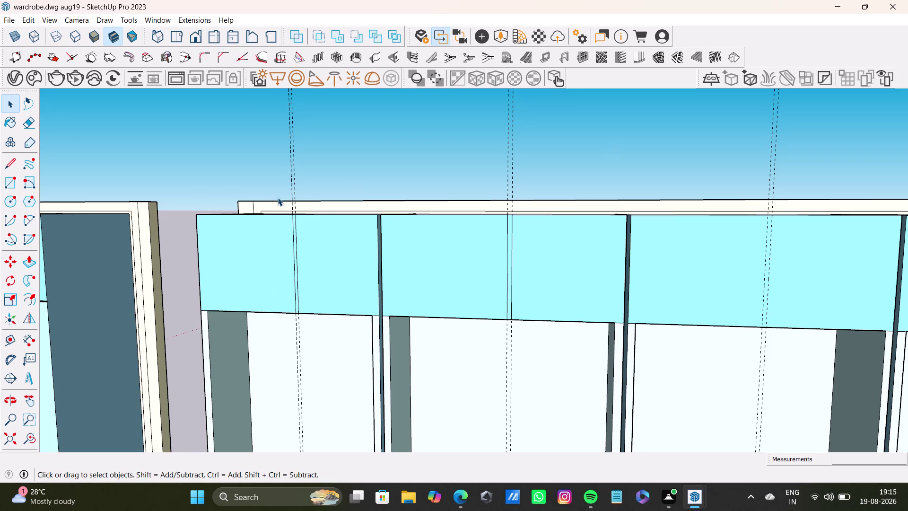
Delete two unwanted elements from the blue loft cabinet fronts.
scroll(down, 3)
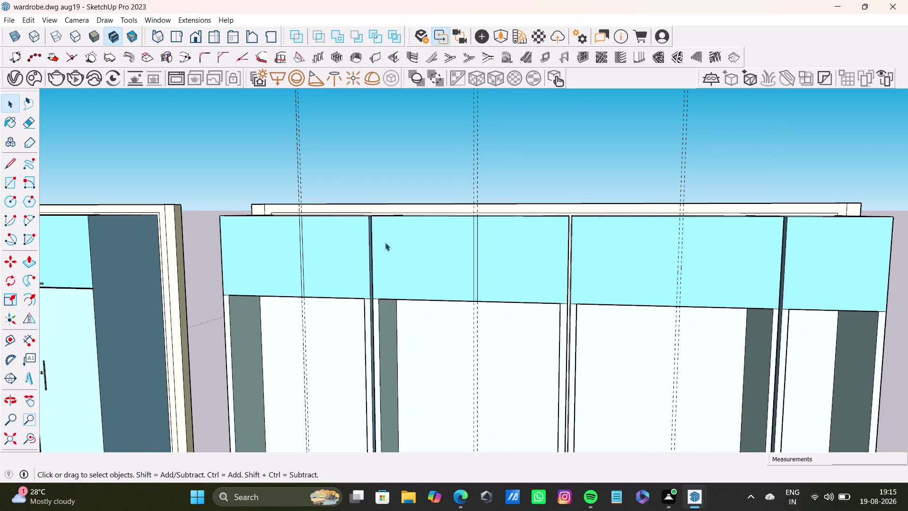
scroll(down, 3)
scroll(down, 3)
scroll(up, 3)
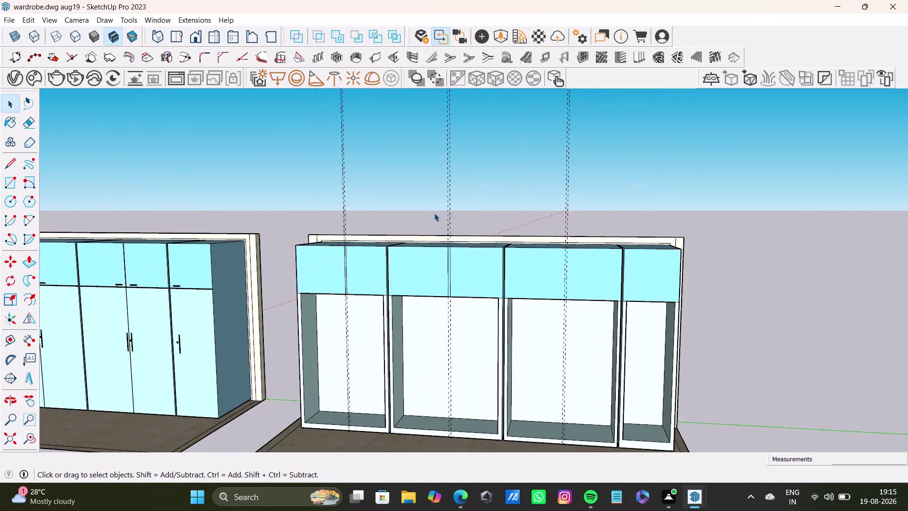
scroll(up, 3)
middle_drag(430, 259, 551, 154)
middle_drag(400, 245, 531, 299)
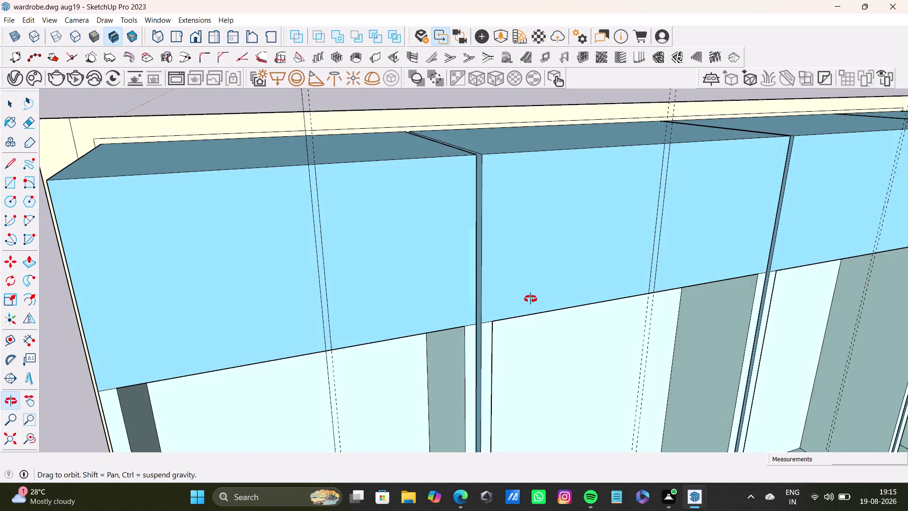
middle_drag(530, 299, 399, 223)
scroll(down, 3)
middle_drag(447, 219, 350, 234)
scroll(up, 3)
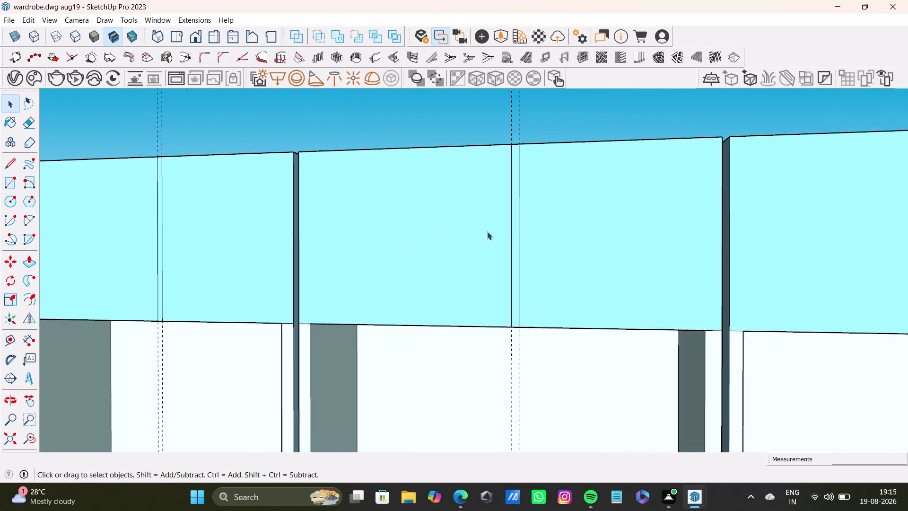
scroll(up, 3)
click(522, 265)
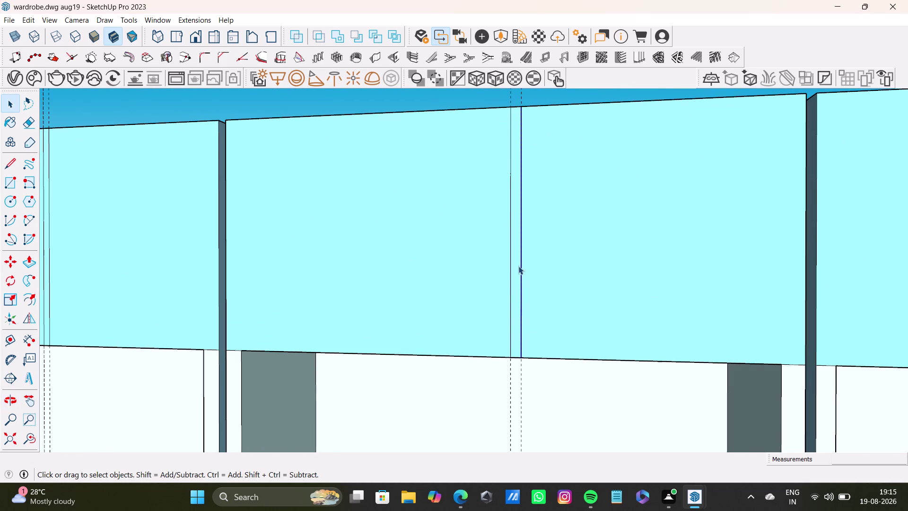
key(Delete)
scroll(down, 3)
click(519, 301)
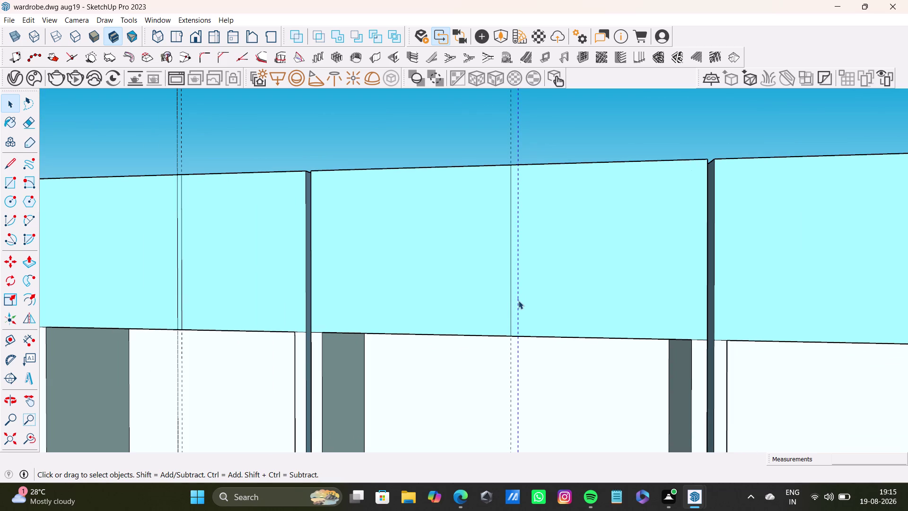
key(Delete)
scroll(down, 3)
middle_drag(515, 287, 485, 247)
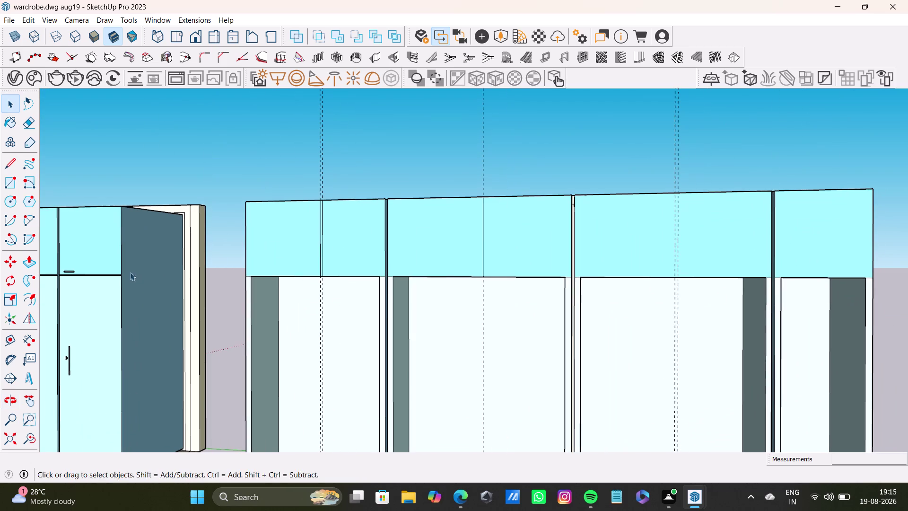
Place a Tape Measure guide 9/16 inch beside the cabinet's centre split line.
click(4, 345)
scroll(up, 3)
click(461, 250)
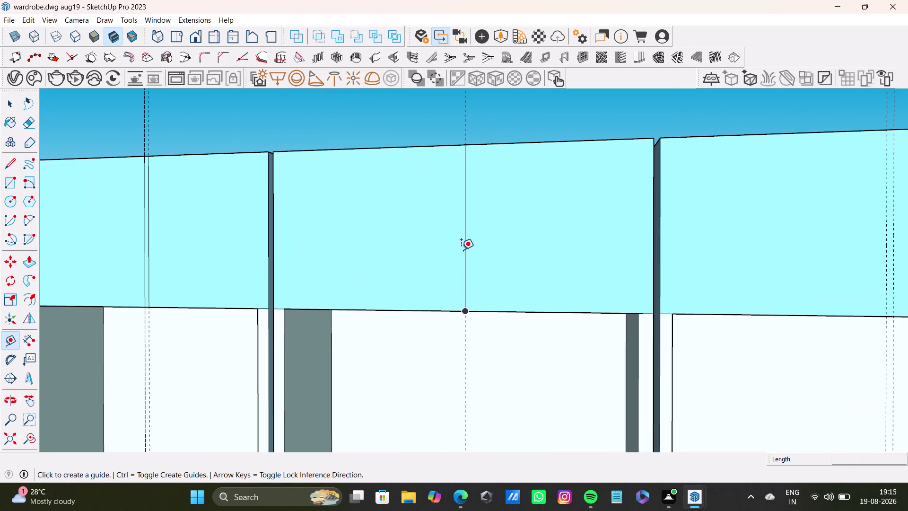
scroll(up, 3)
key(space)
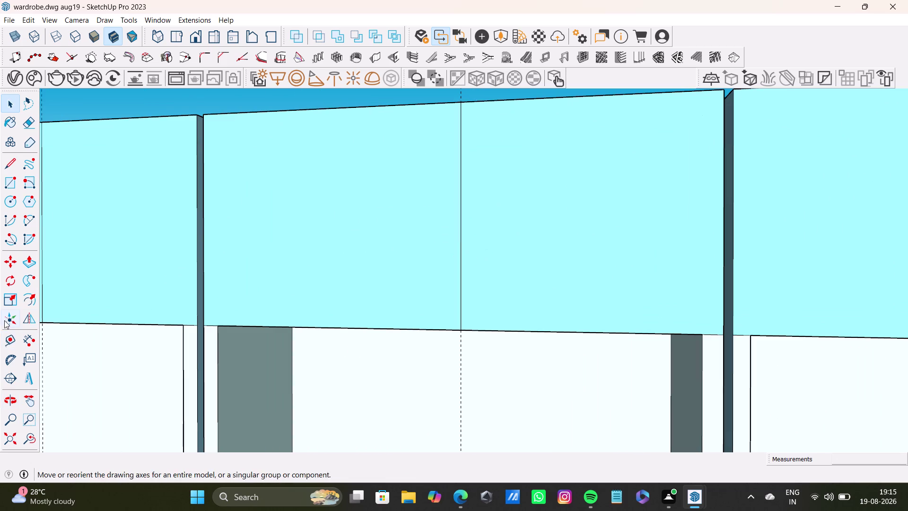
click(15, 340)
scroll(up, 3)
click(464, 317)
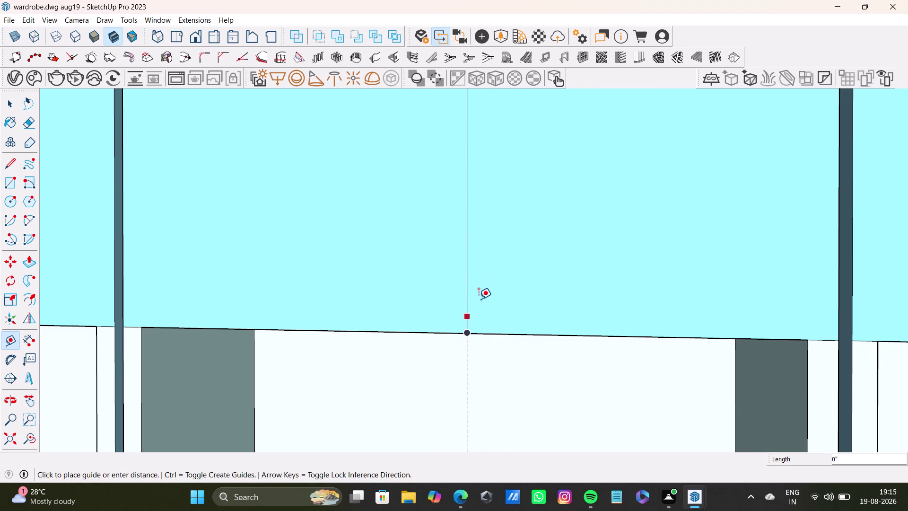
scroll(up, 3)
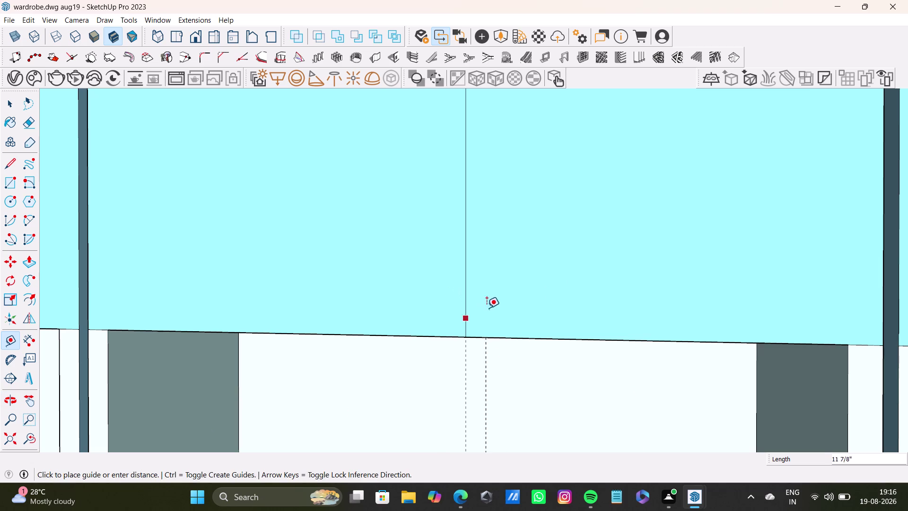
key(Right)
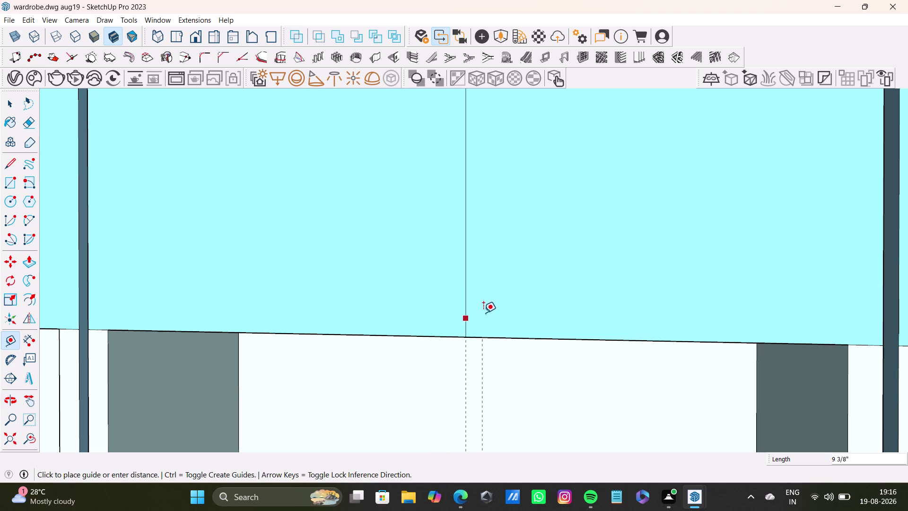
key(Left)
click(472, 289)
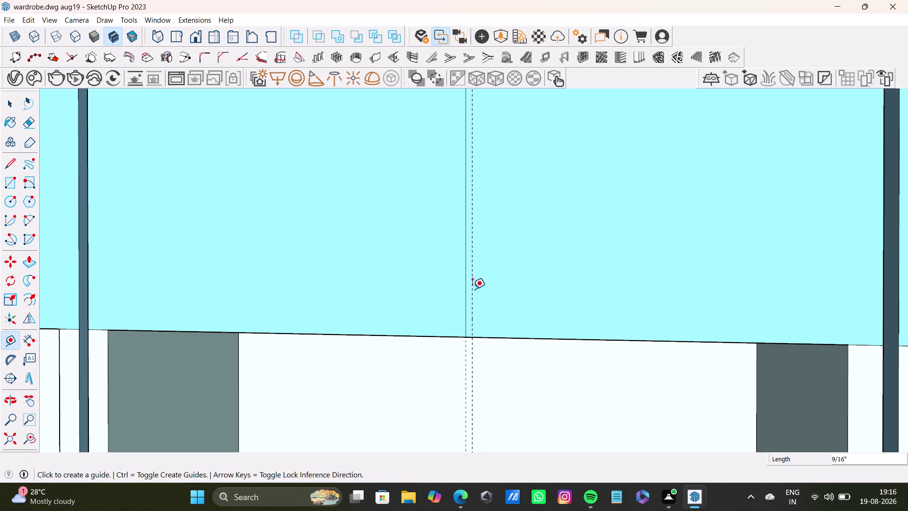
key(space)
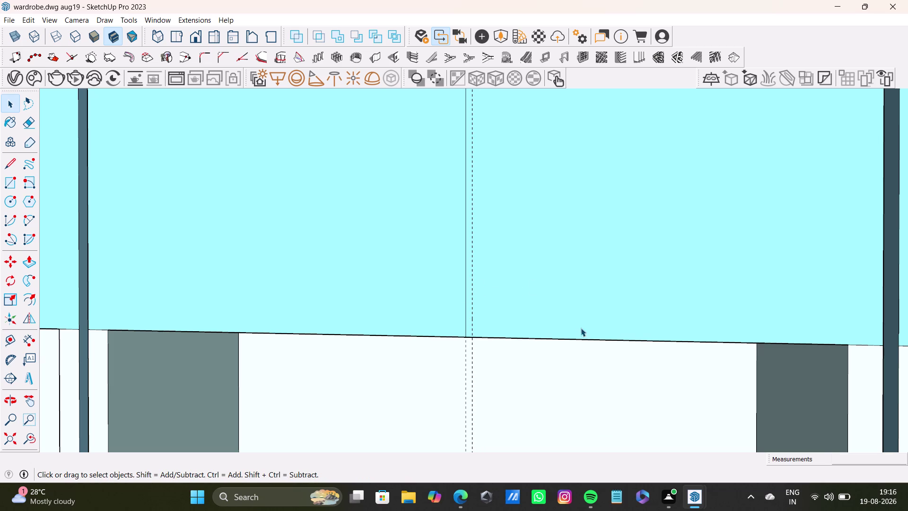
Draw a vertical edge along the 9/16-inch guide, from the cabinet's bottom edge to its top edge.
scroll(down, 3)
middle_drag(491, 207, 485, 256)
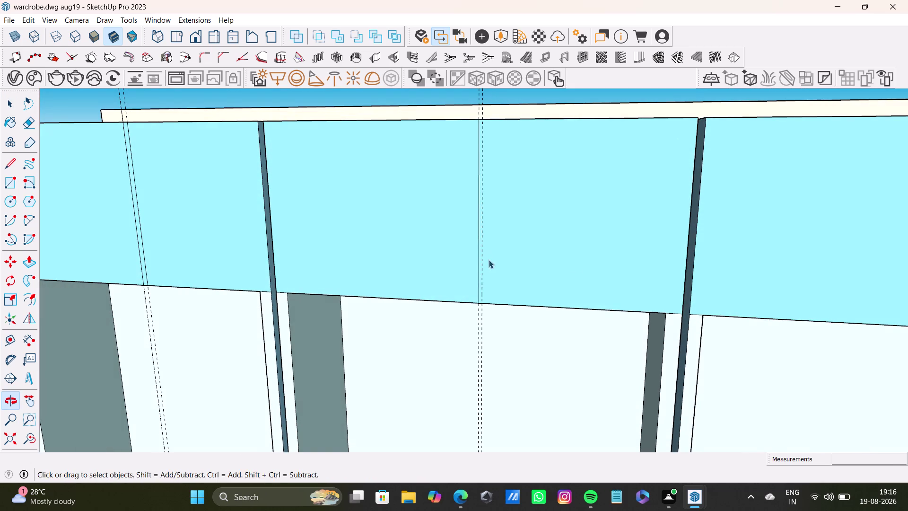
click(10, 163)
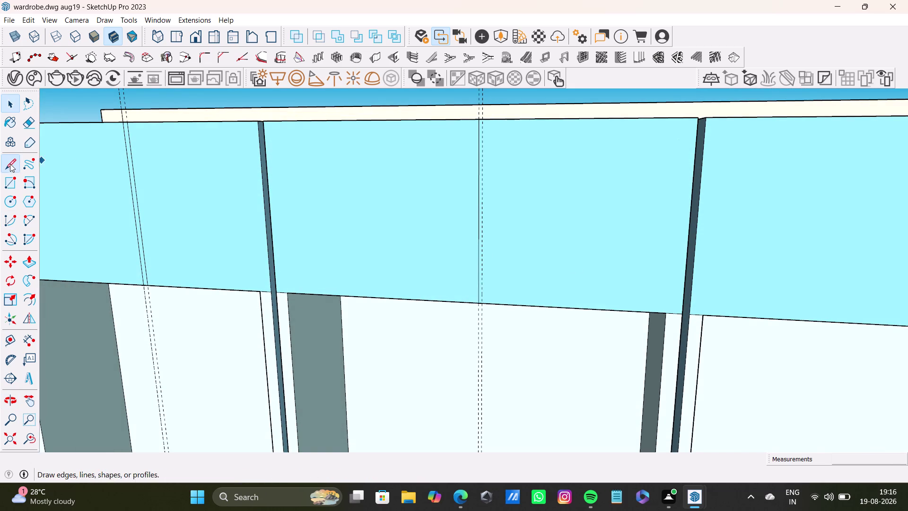
scroll(up, 3)
click(498, 106)
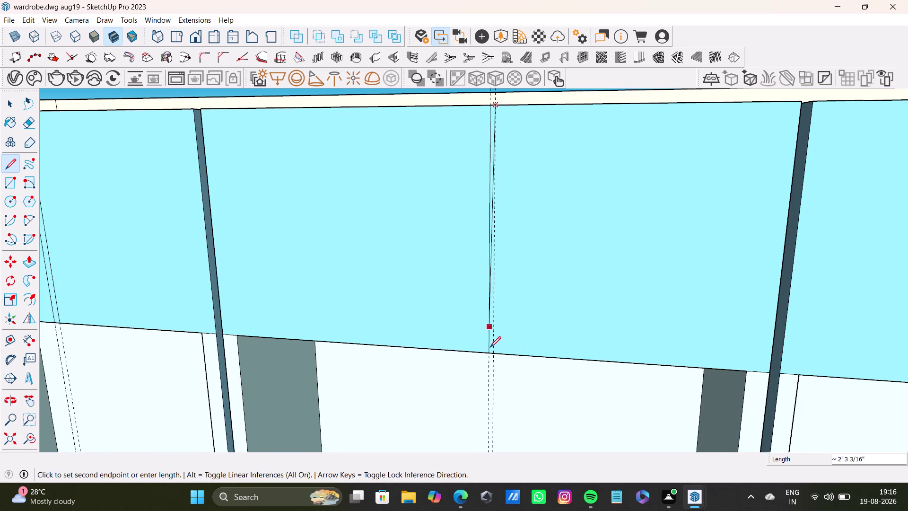
click(498, 350)
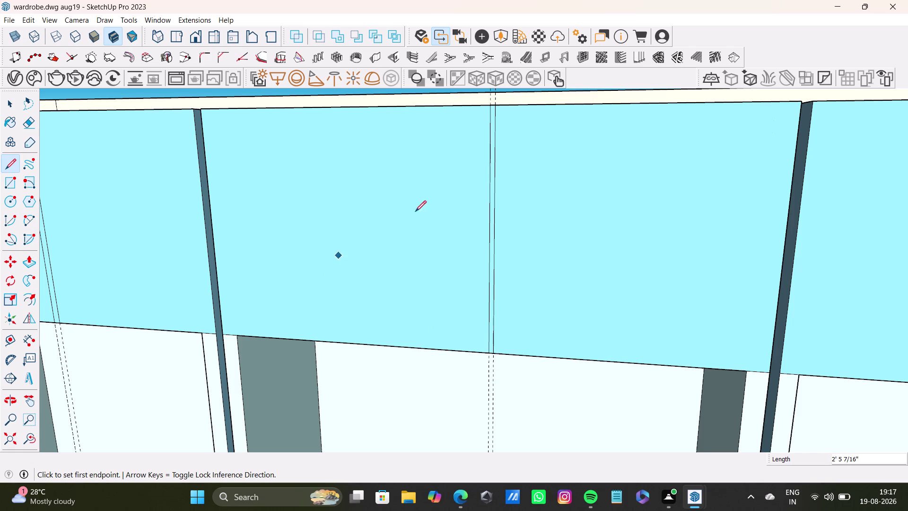
scroll(down, 3)
Delete the stray edge and the extra guide on the leftmost loft cabinet front.
middle_drag(177, 219, 320, 264)
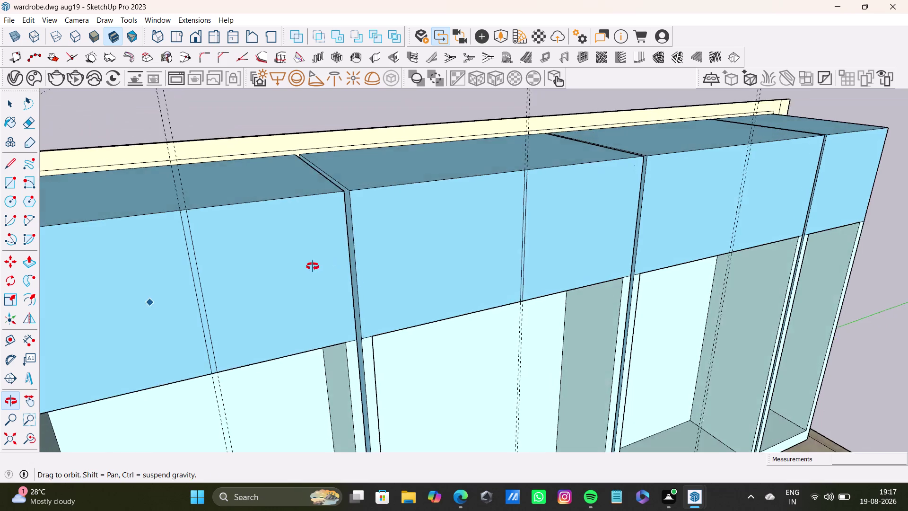
middle_drag(320, 264, 278, 266)
scroll(down, 3)
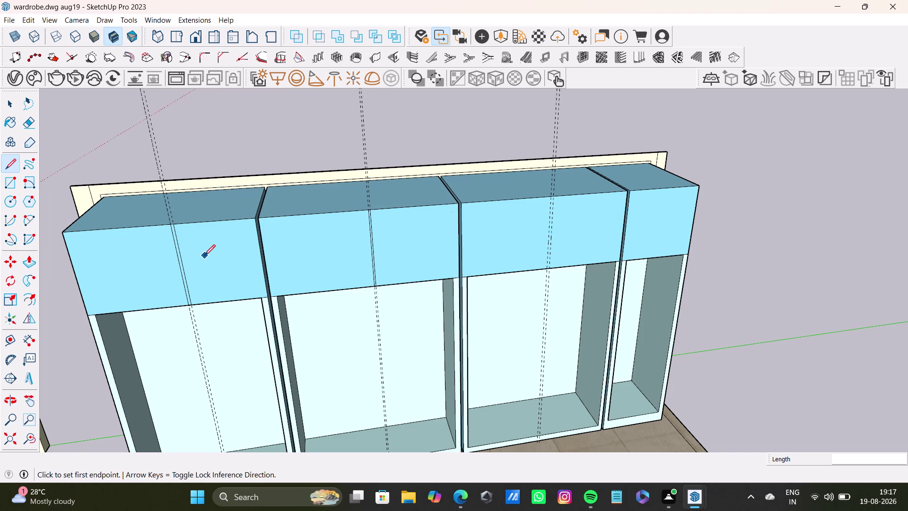
scroll(up, 3)
key(space)
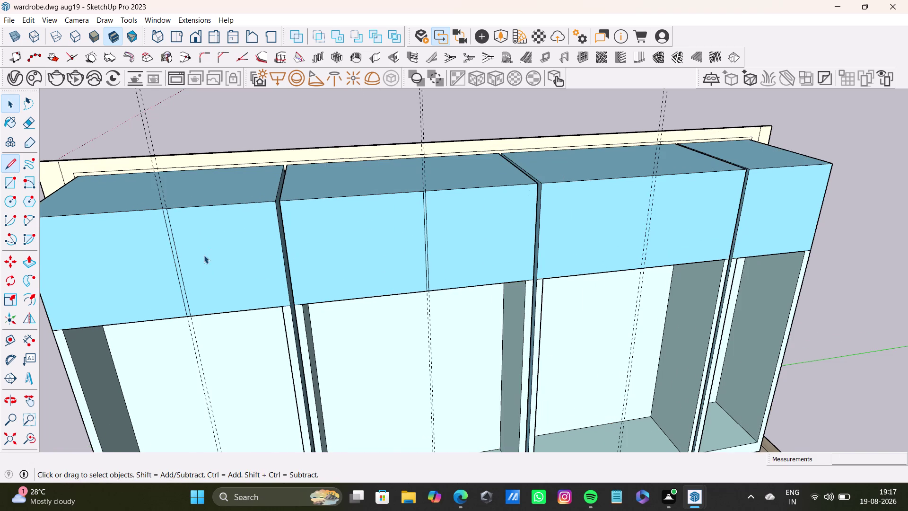
scroll(down, 3)
middle_drag(204, 255, 321, 259)
scroll(up, 3)
click(298, 285)
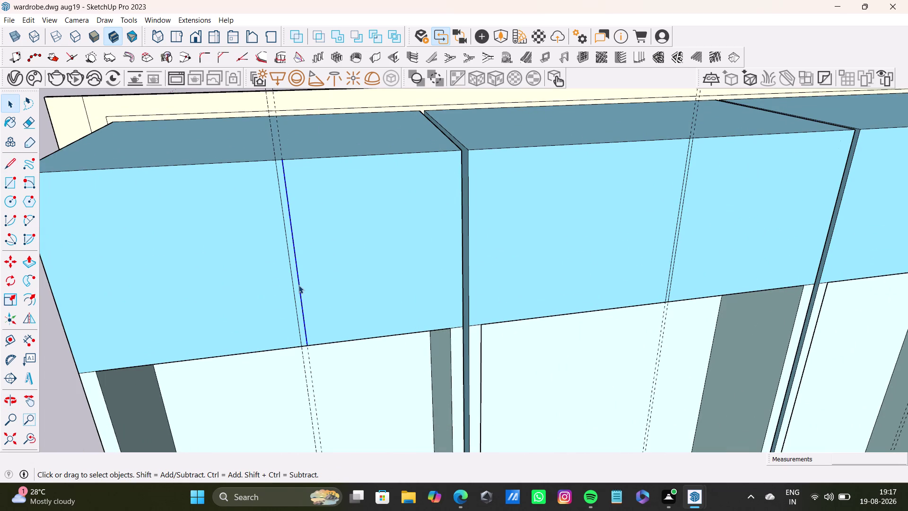
key(Delete)
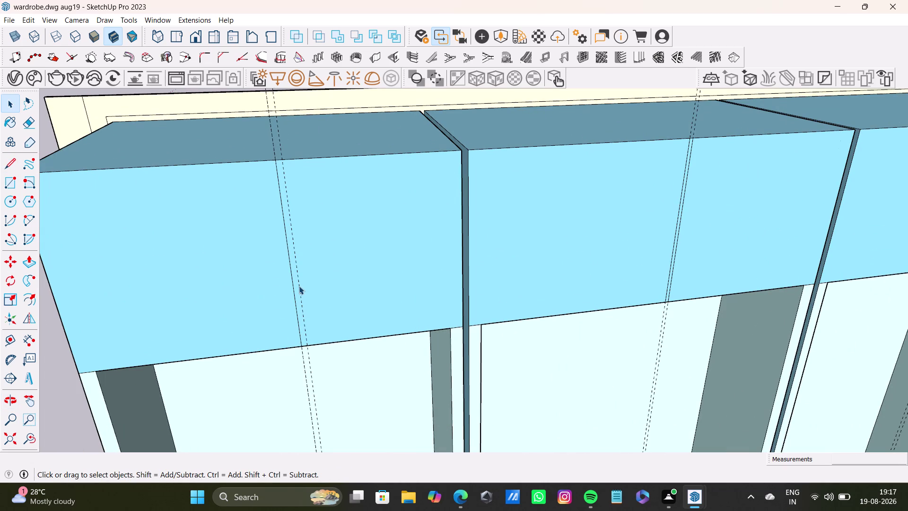
click(301, 299)
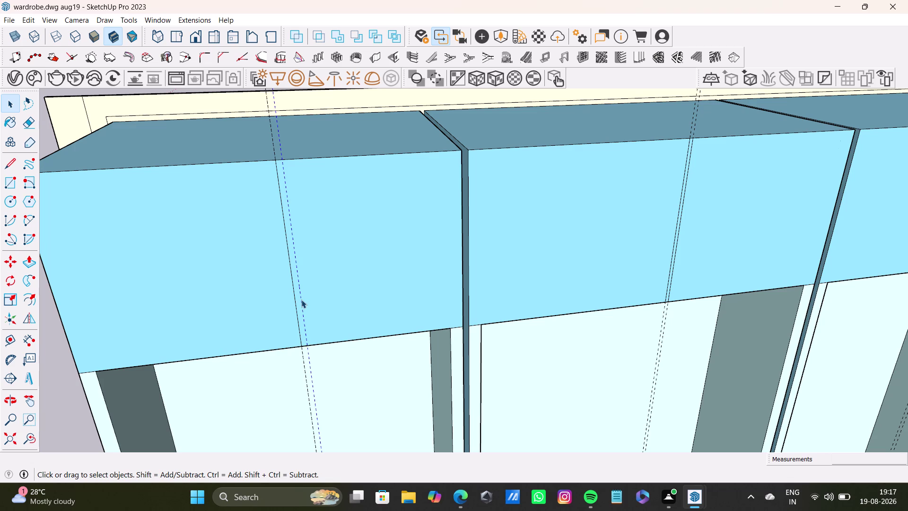
key(Delete)
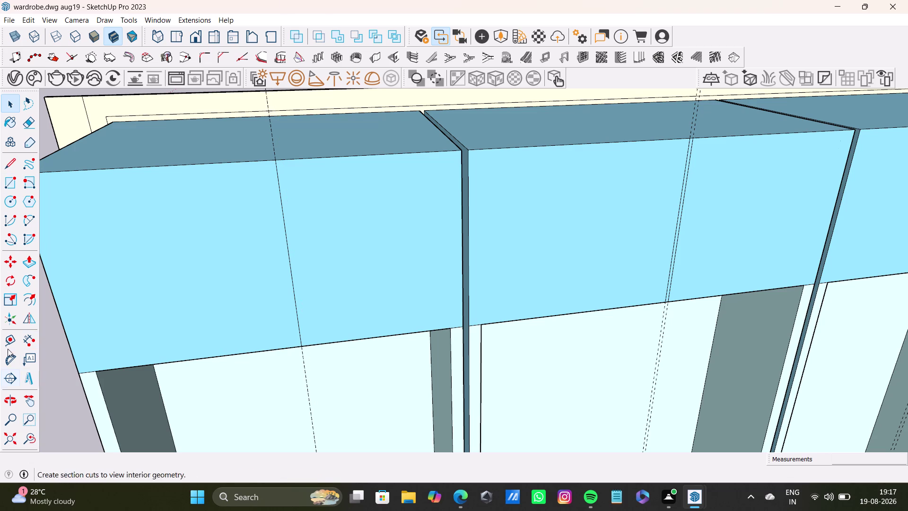
click(7, 341)
scroll(up, 3)
Add an offset guide beside the split line on the left loft cabinet.
click(287, 320)
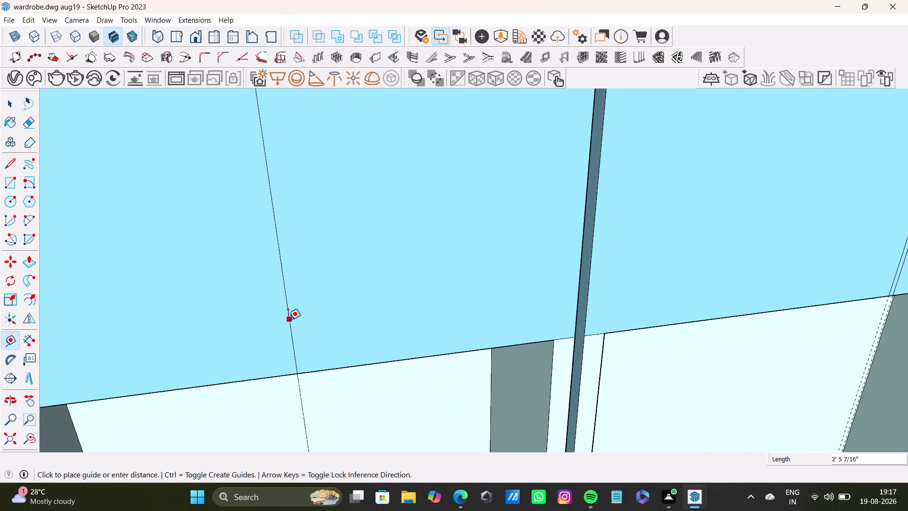
scroll(up, 3)
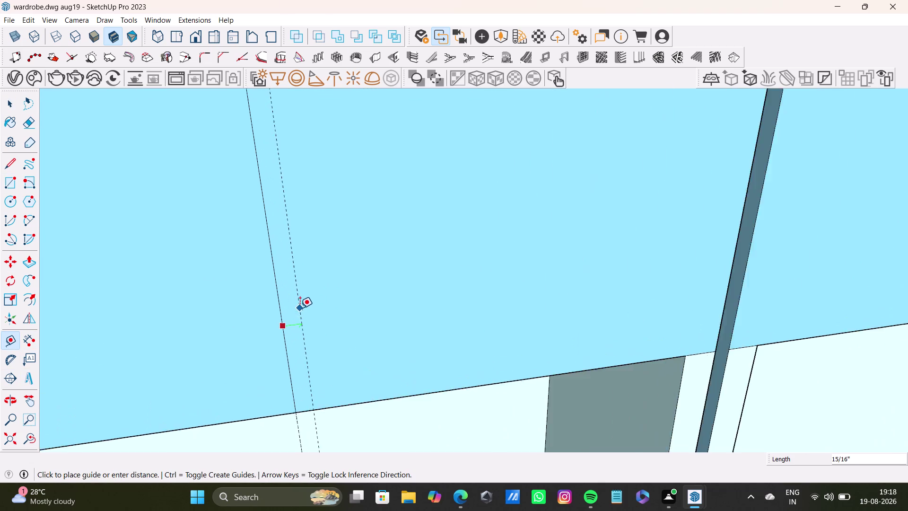
scroll(up, 3)
key(Left)
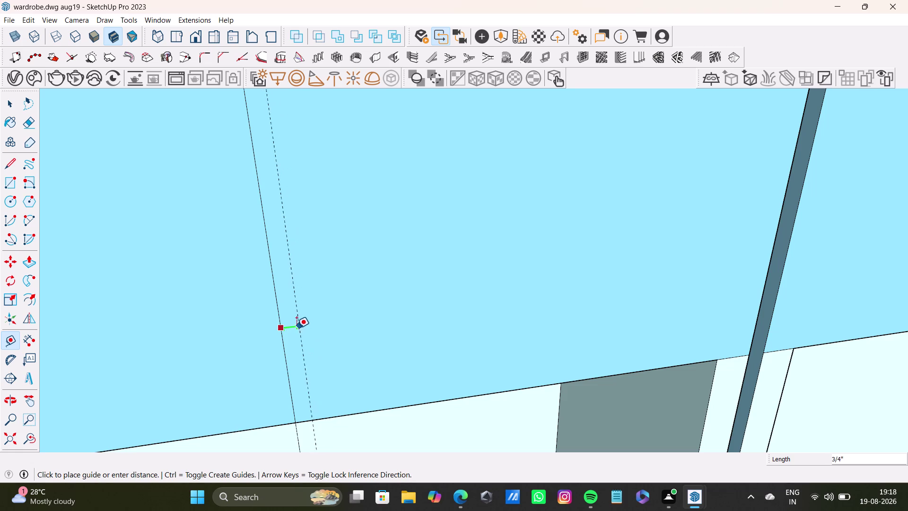
click(288, 329)
key(space)
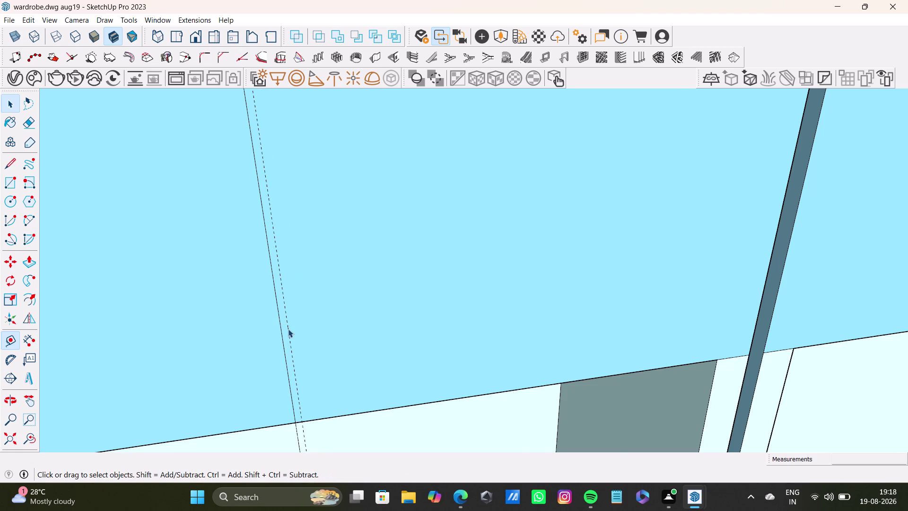
Remove the misplaced guide from the next loft cabinet front.
scroll(down, 3)
middle_drag(289, 301, 391, 299)
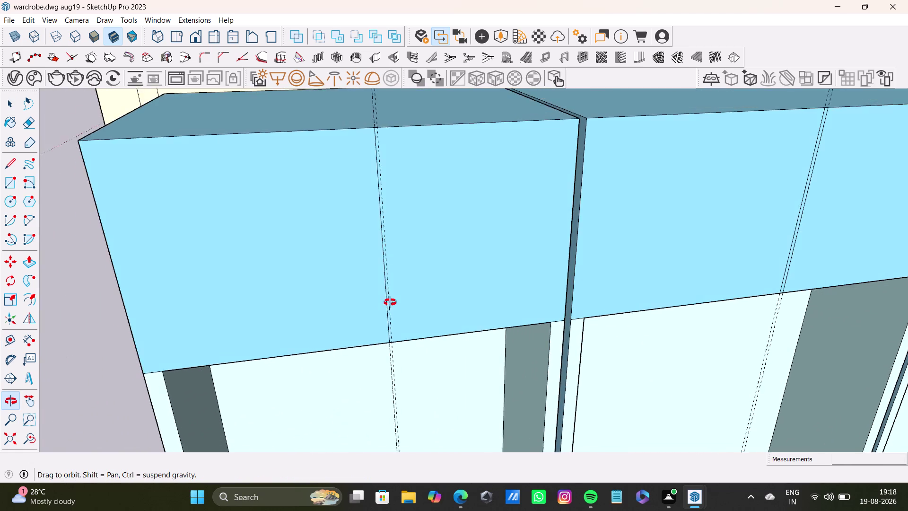
middle_drag(391, 299, 329, 307)
scroll(down, 3)
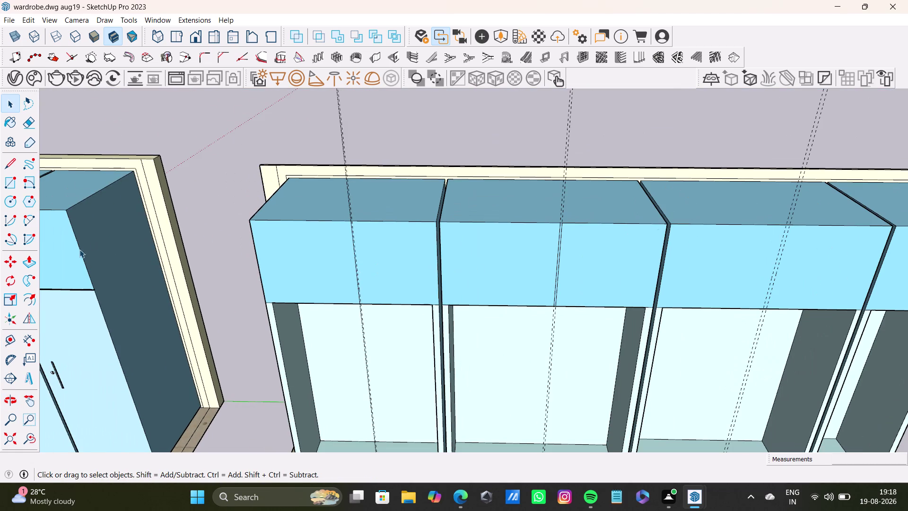
scroll(up, 3)
middle_drag(177, 214, 408, 252)
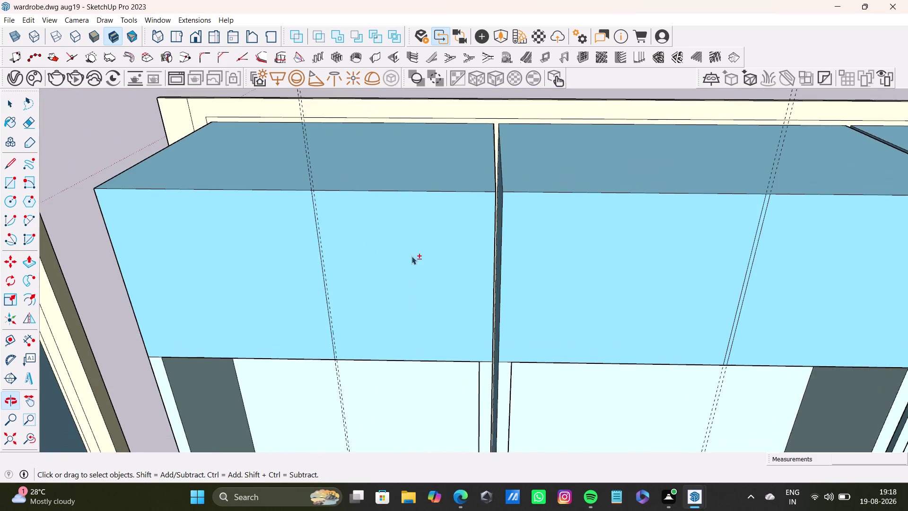
scroll(up, 3)
middle_drag(332, 224, 352, 213)
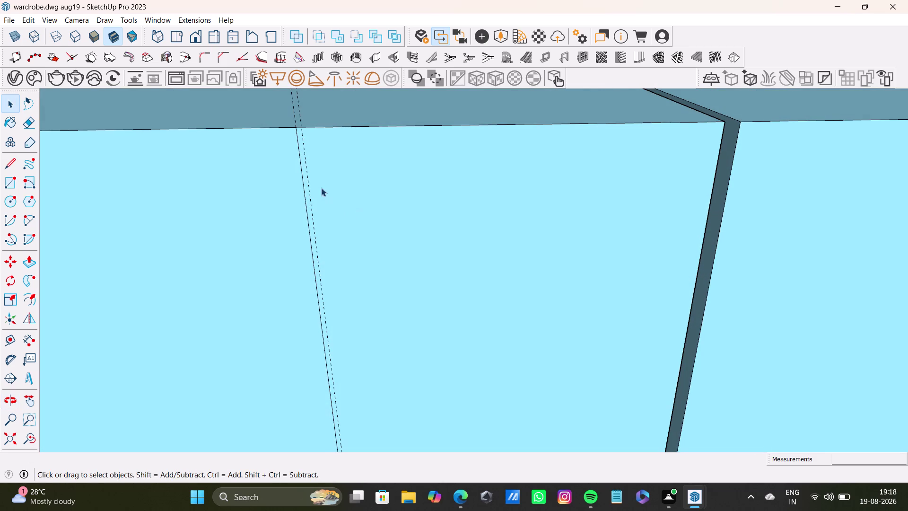
click(313, 204)
key(Delete)
Place an offset guide beside that cabinet's split line.
key(t)
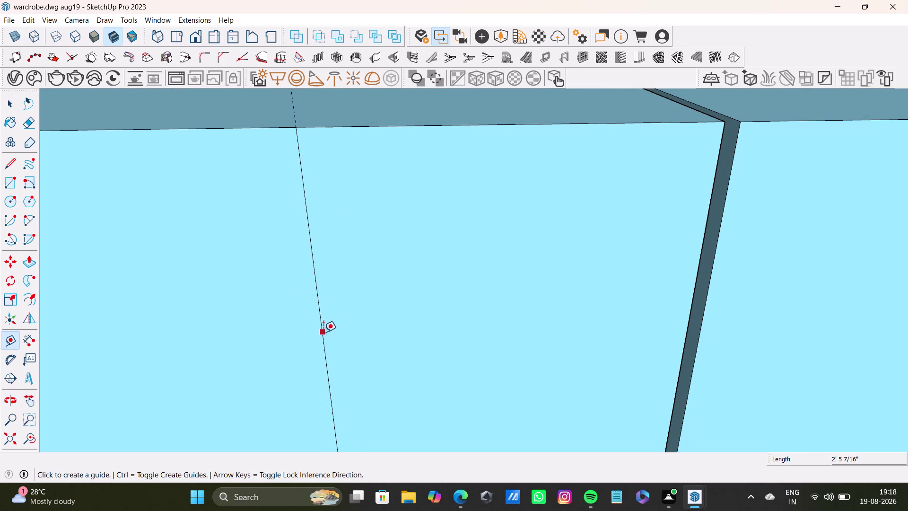
click(323, 333)
key(Left)
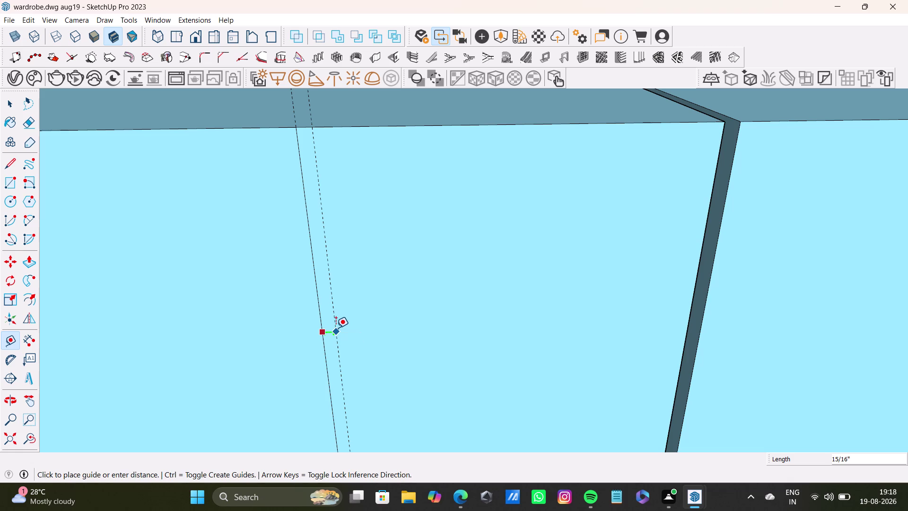
click(331, 328)
key(space)
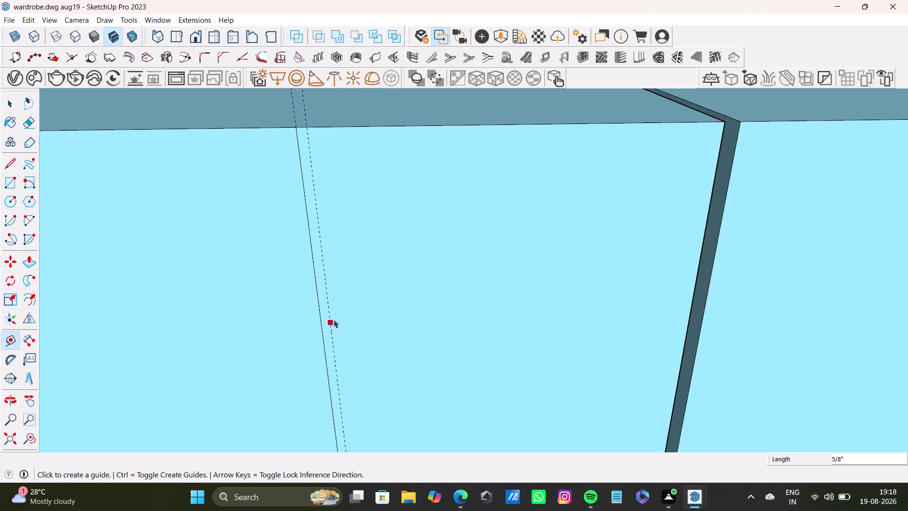
Delete the selected elements on the middle loft cabinet front.
scroll(down, 3)
middle_drag(492, 331, 326, 294)
scroll(up, 3)
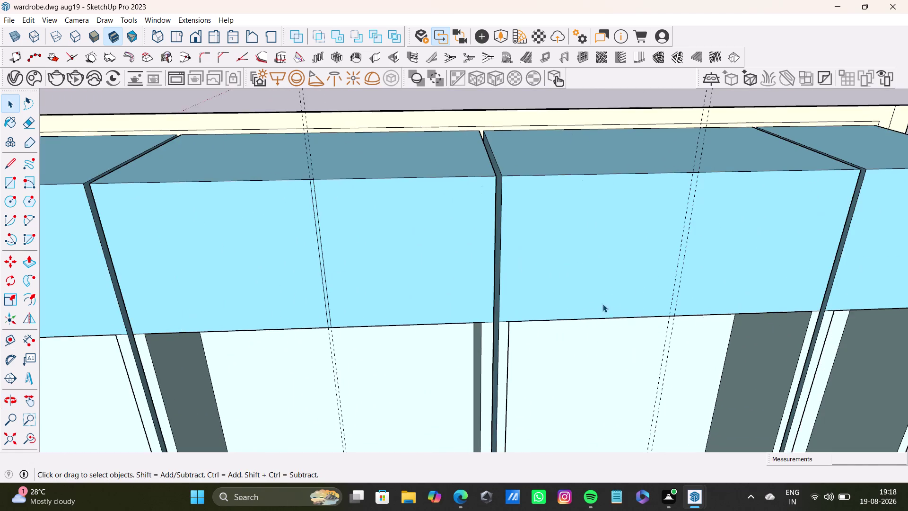
middle_drag(614, 300, 431, 310)
scroll(up, 3)
middle_drag(478, 275, 467, 204)
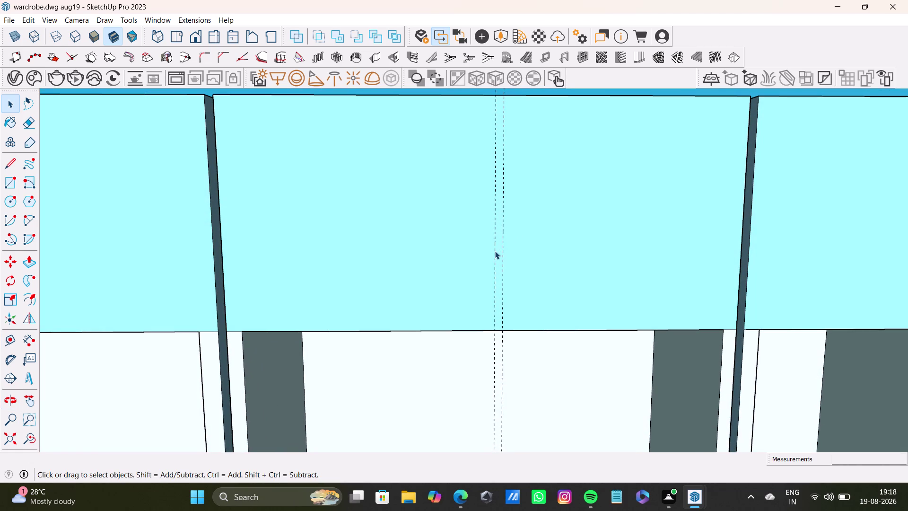
click(495, 252)
click(504, 264)
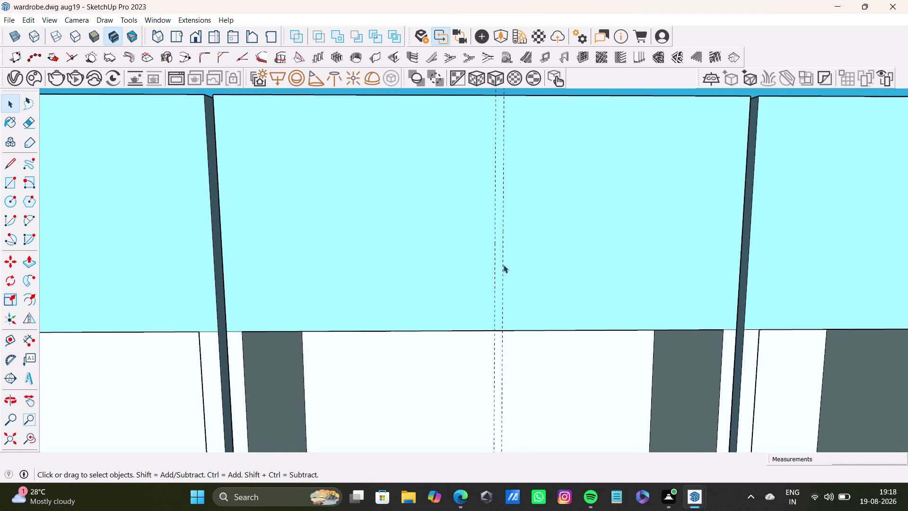
key(Delete)
Add an offset guide beside the middle cabinet's split guide.
click(10, 336)
scroll(up, 3)
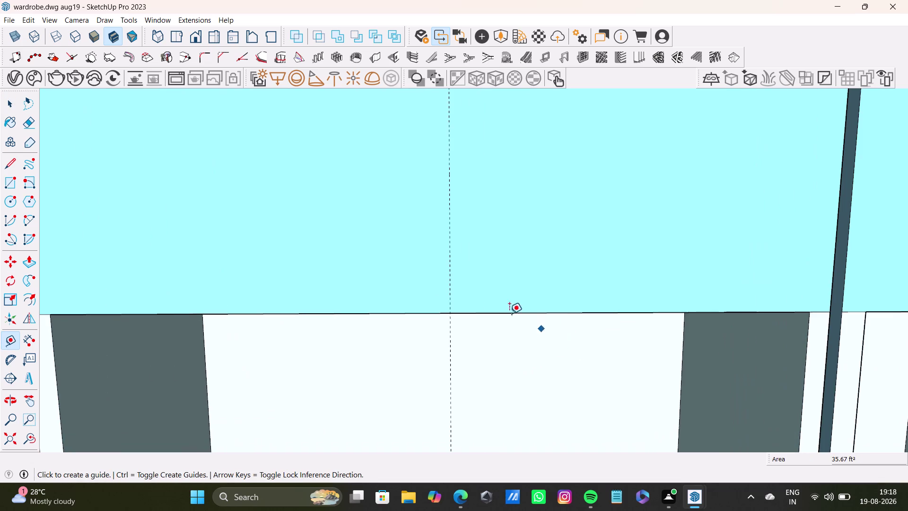
click(449, 297)
click(459, 299)
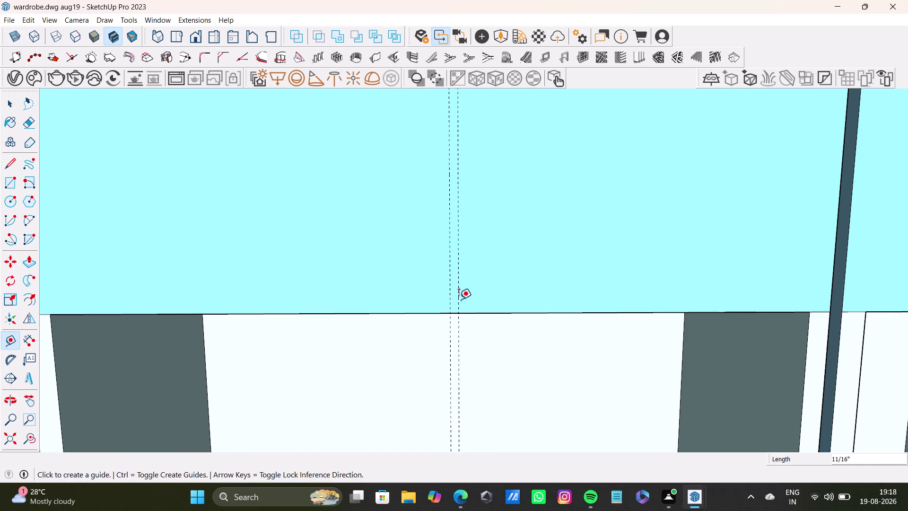
key(space)
scroll(down, 3)
middle_drag(463, 293, 723, 347)
scroll(down, 3)
middle_drag(584, 359, 582, 360)
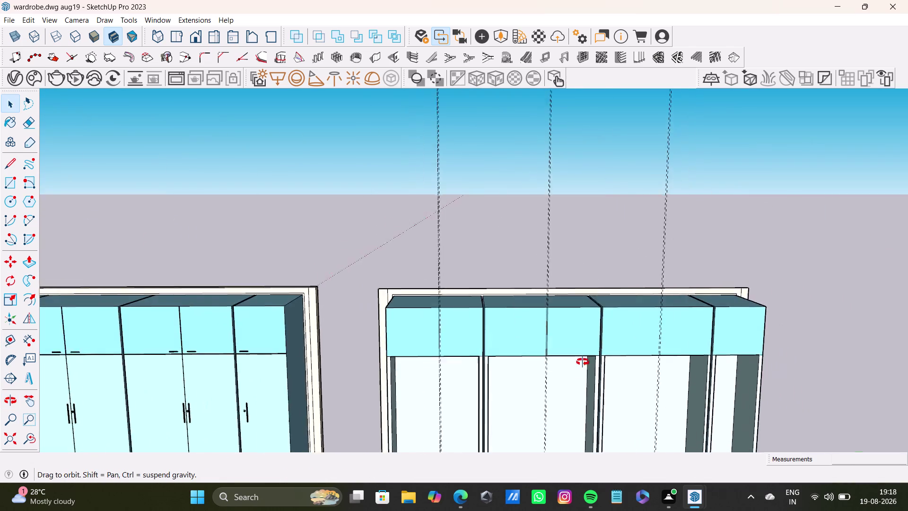
middle_drag(583, 360, 564, 265)
scroll(up, 3)
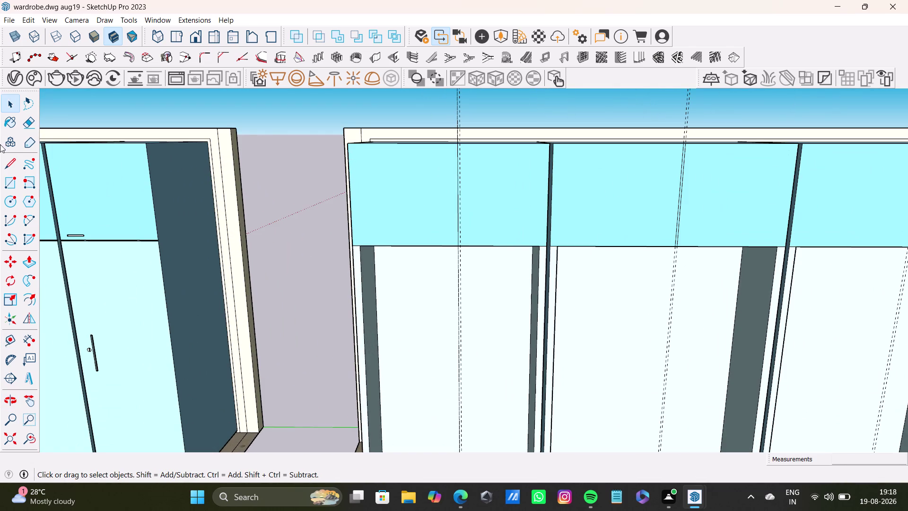
Draw a vertical split line along the guide, from the cabinet's top edge to its bottom edge.
drag(10, 165, 17, 163)
scroll(up, 3)
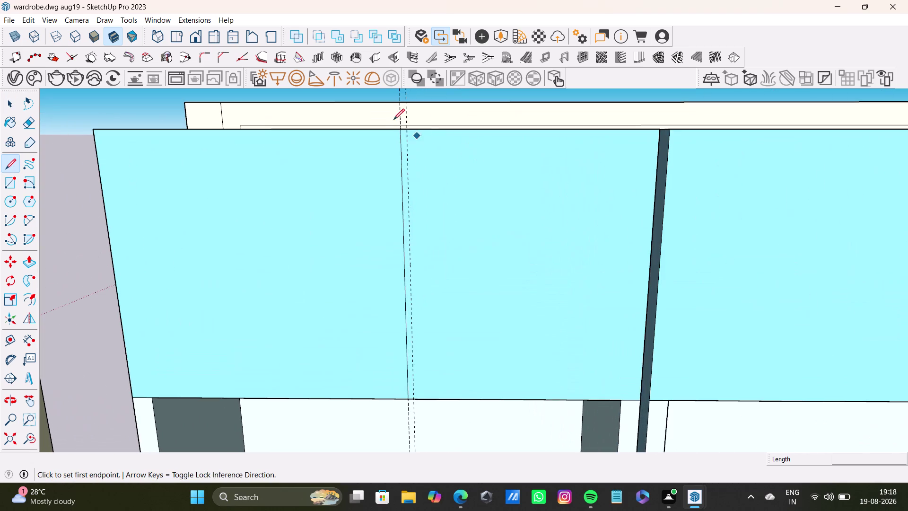
click(407, 128)
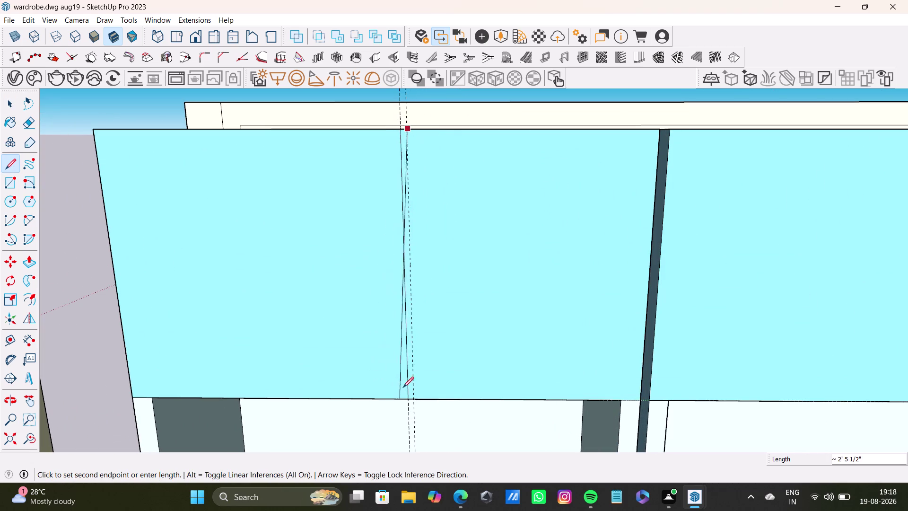
click(411, 393)
key(space)
scroll(down, 3)
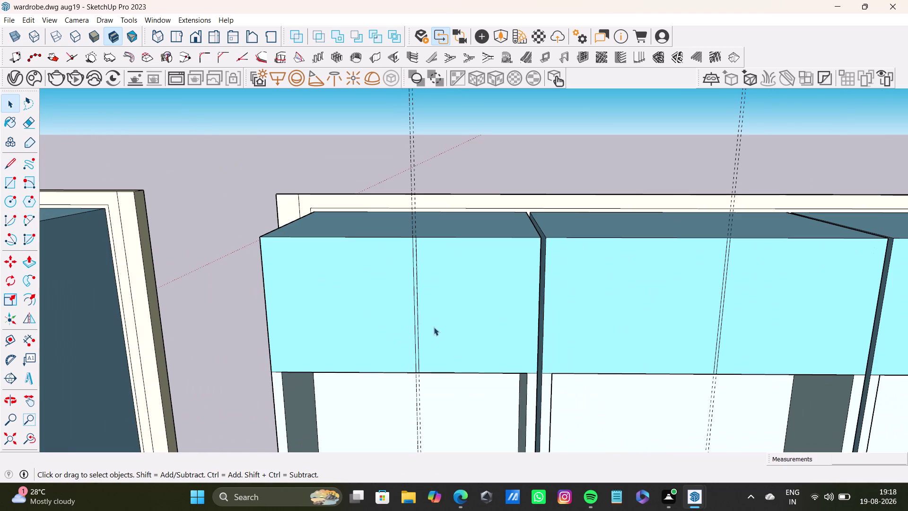
Undo the last action and draw another top-to-bottom split line on a cabinet front.
key(ctrl+z)
click(9, 155)
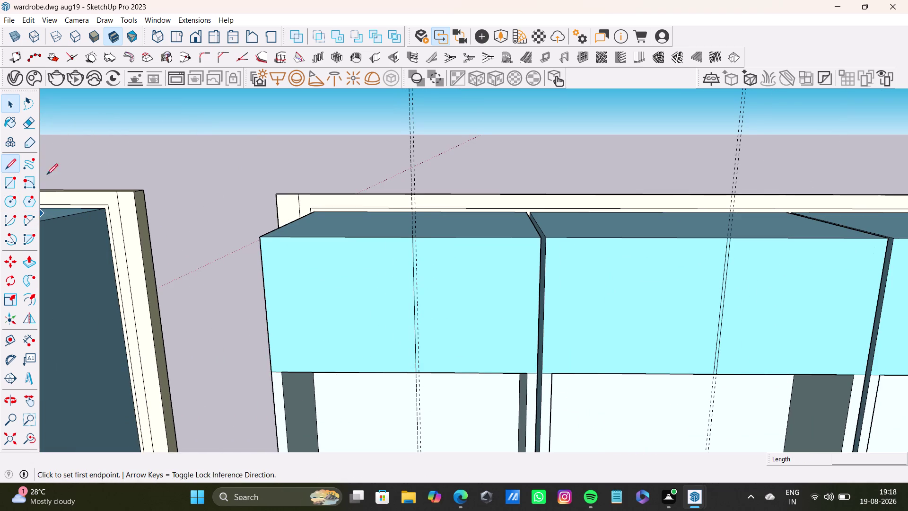
scroll(up, 3)
click(365, 249)
scroll(down, 3)
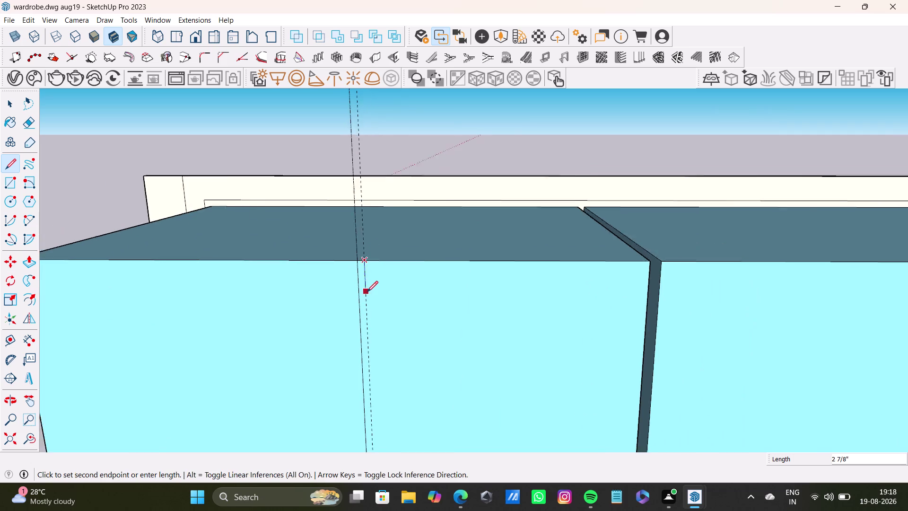
scroll(down, 3)
middle_drag(367, 292, 366, 139)
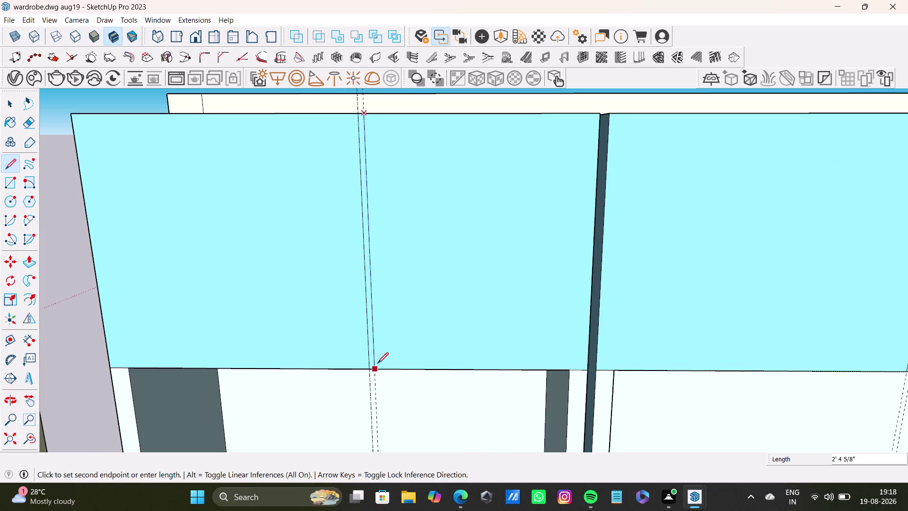
click(378, 365)
key(space)
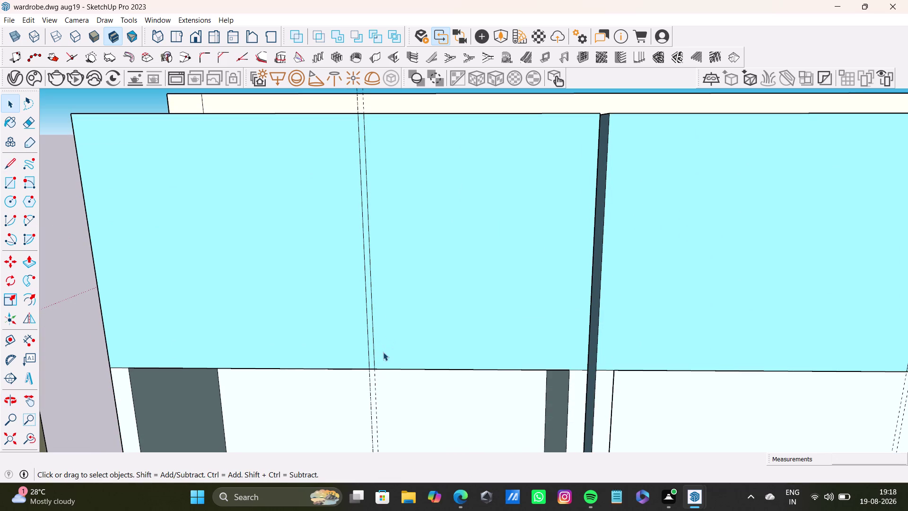